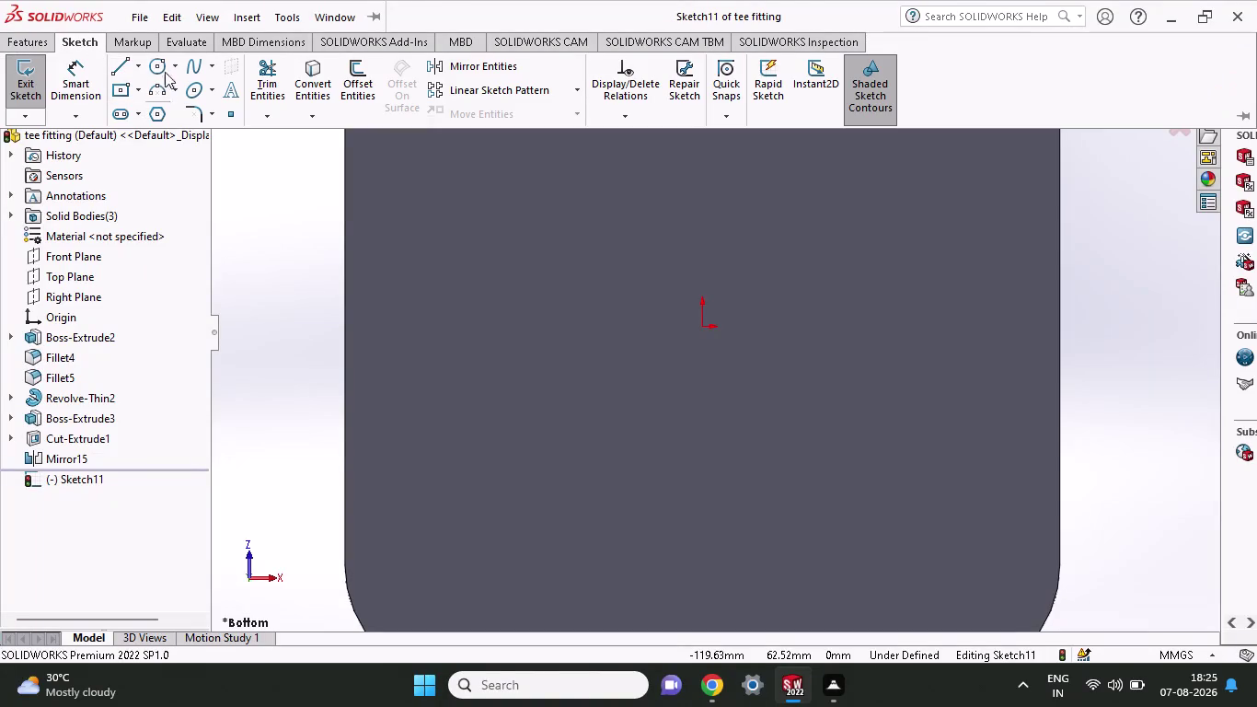
click(162, 65)
click(757, 396)
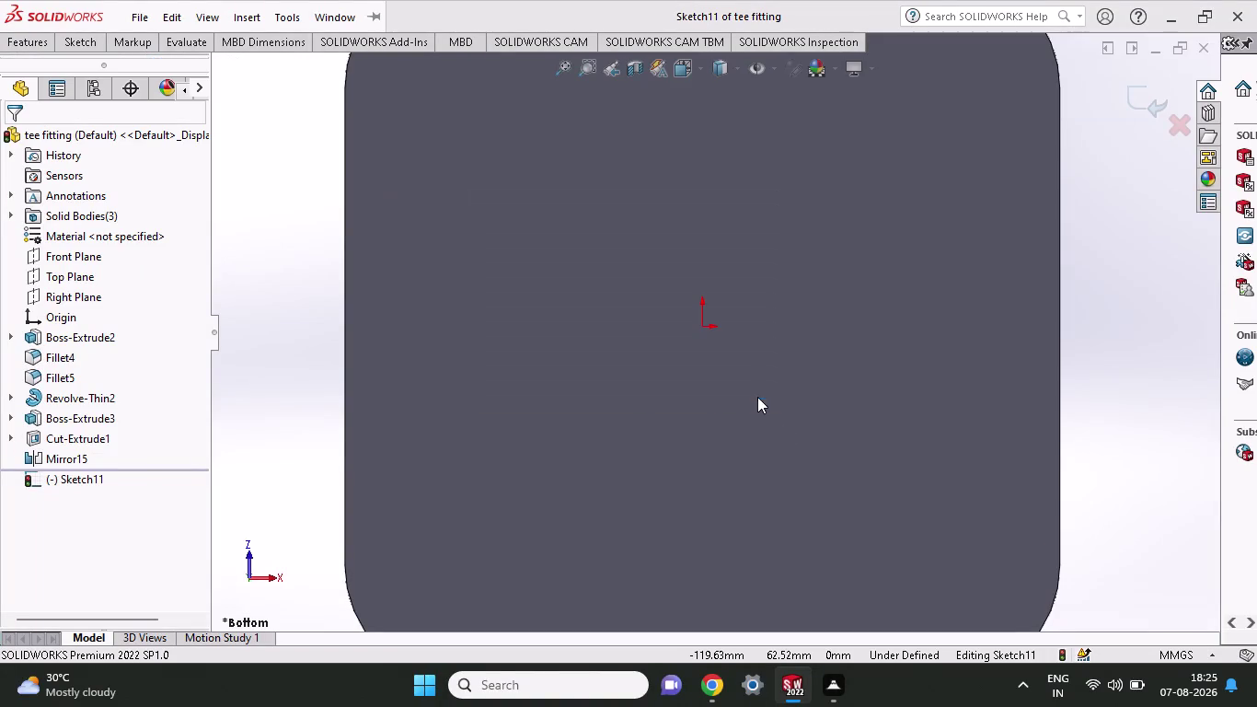
click(79, 36)
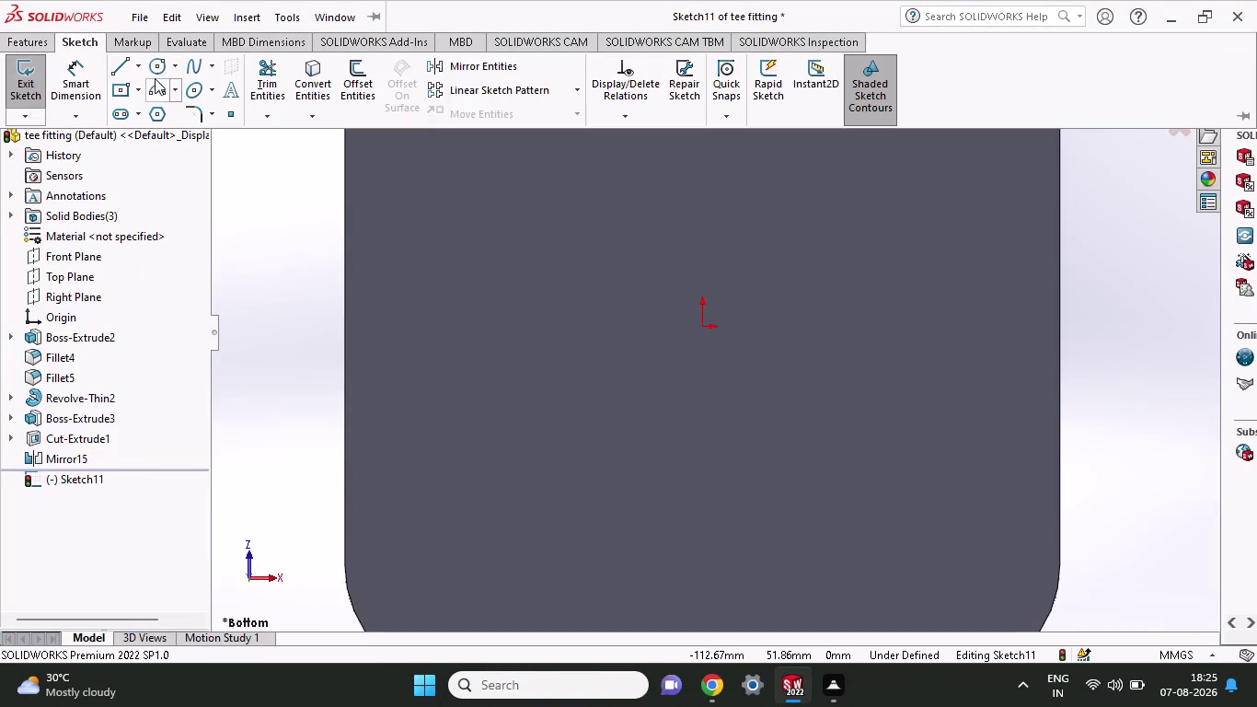
click(156, 74)
click(729, 379)
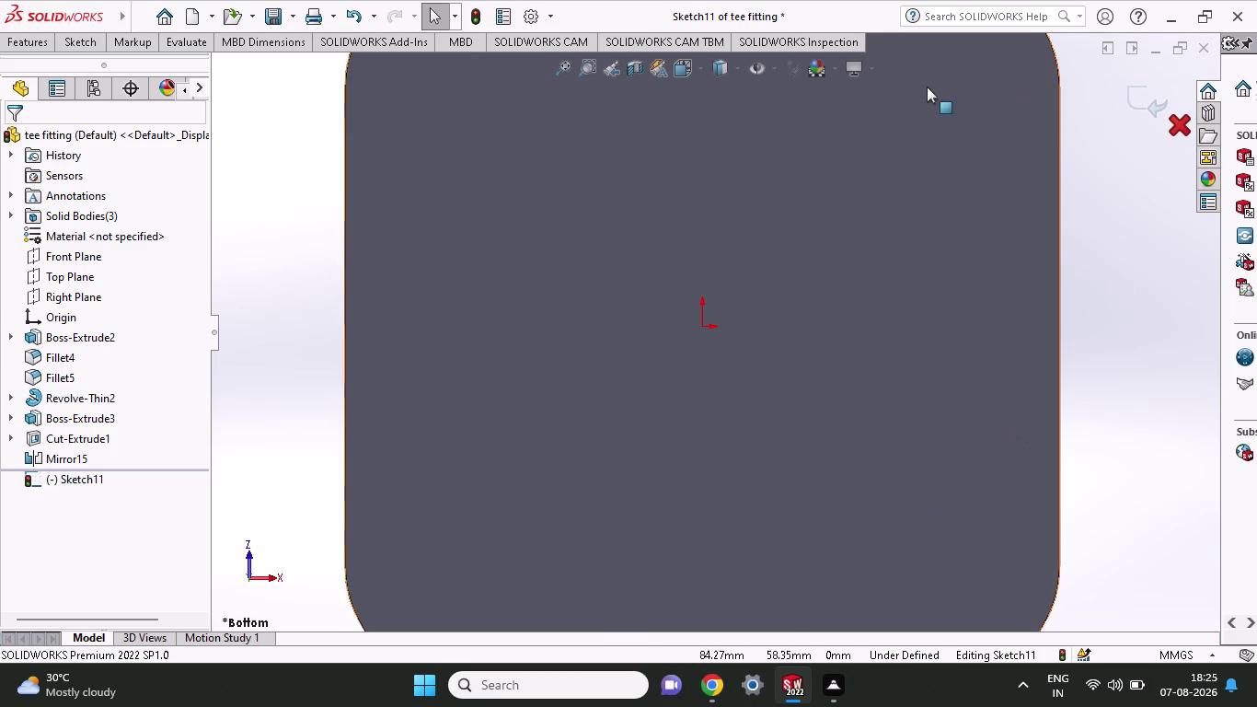
click(92, 51)
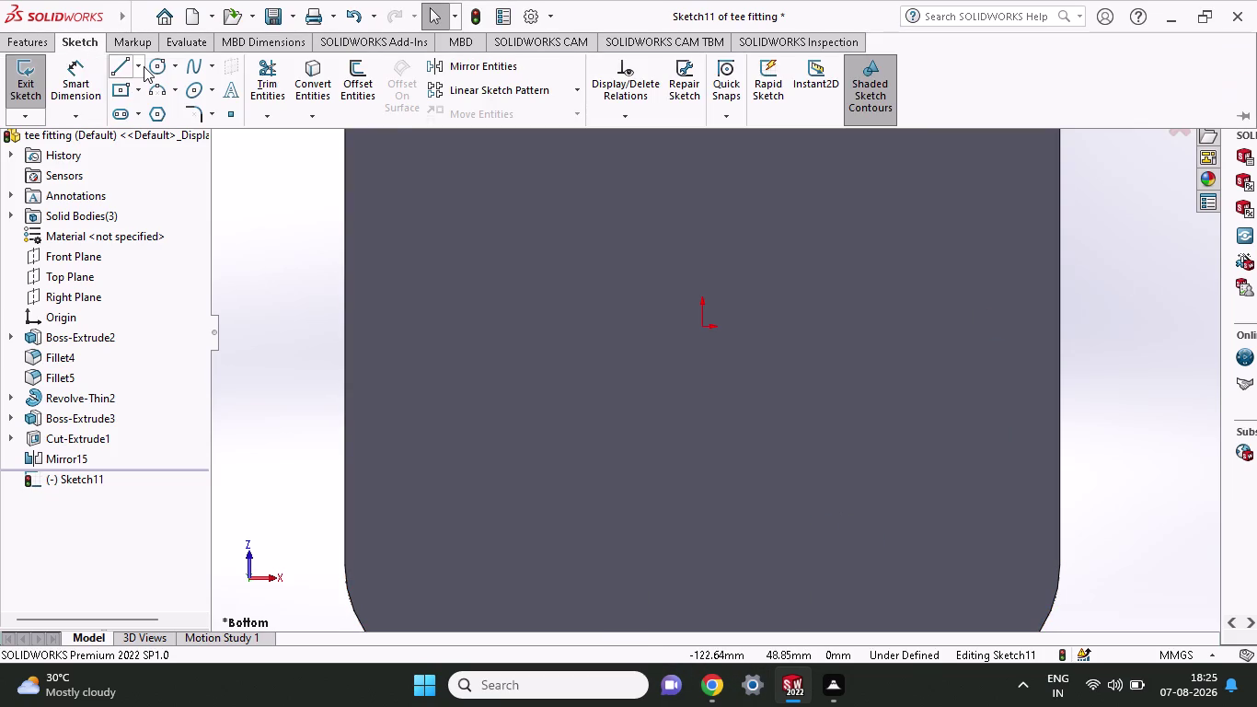
click(160, 66)
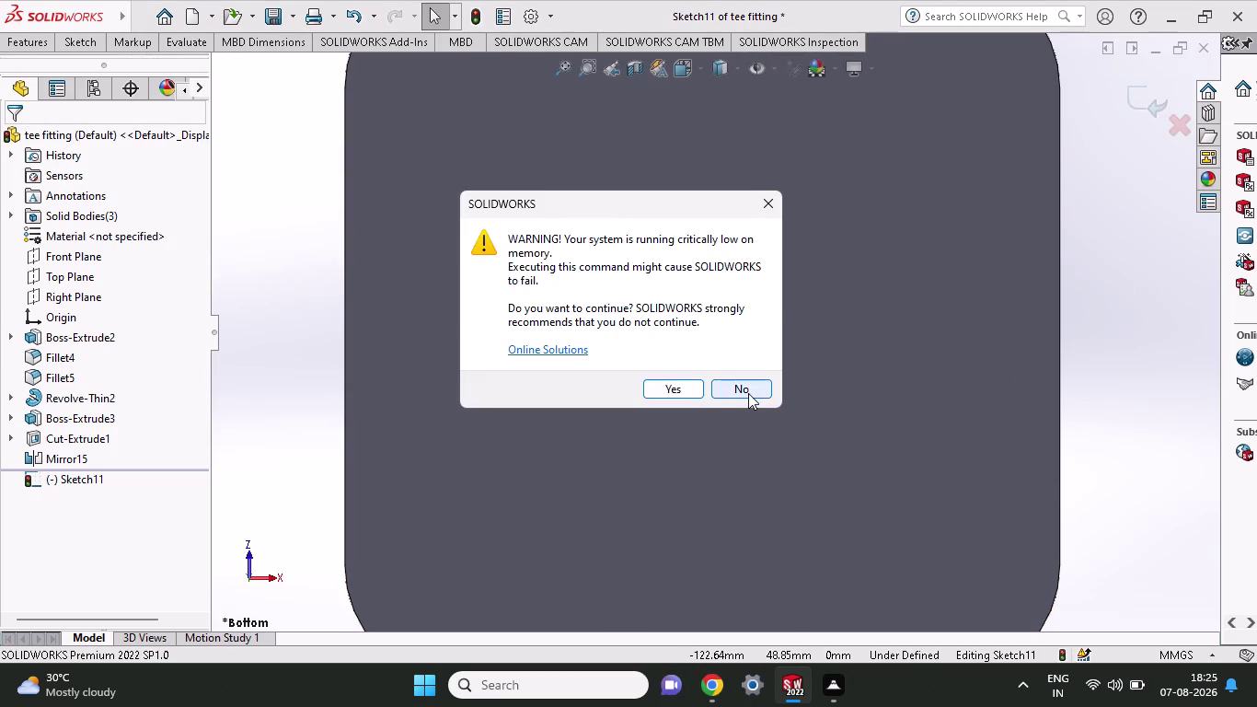
click(748, 393)
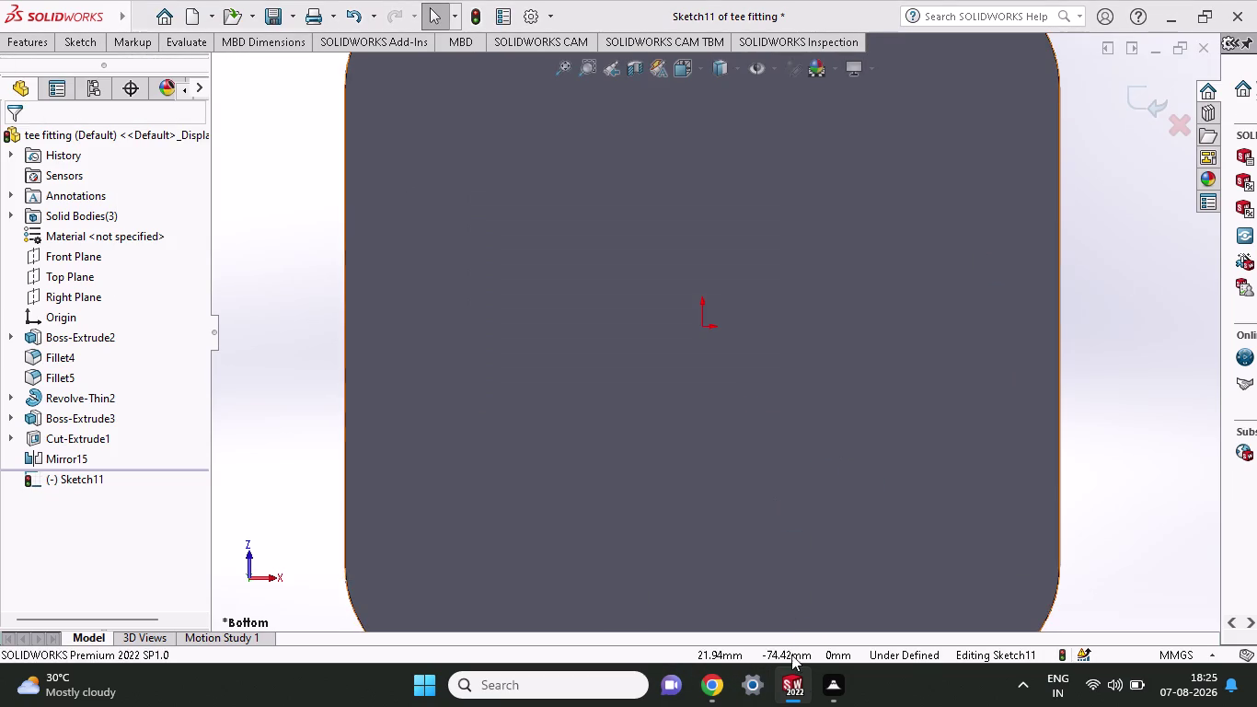